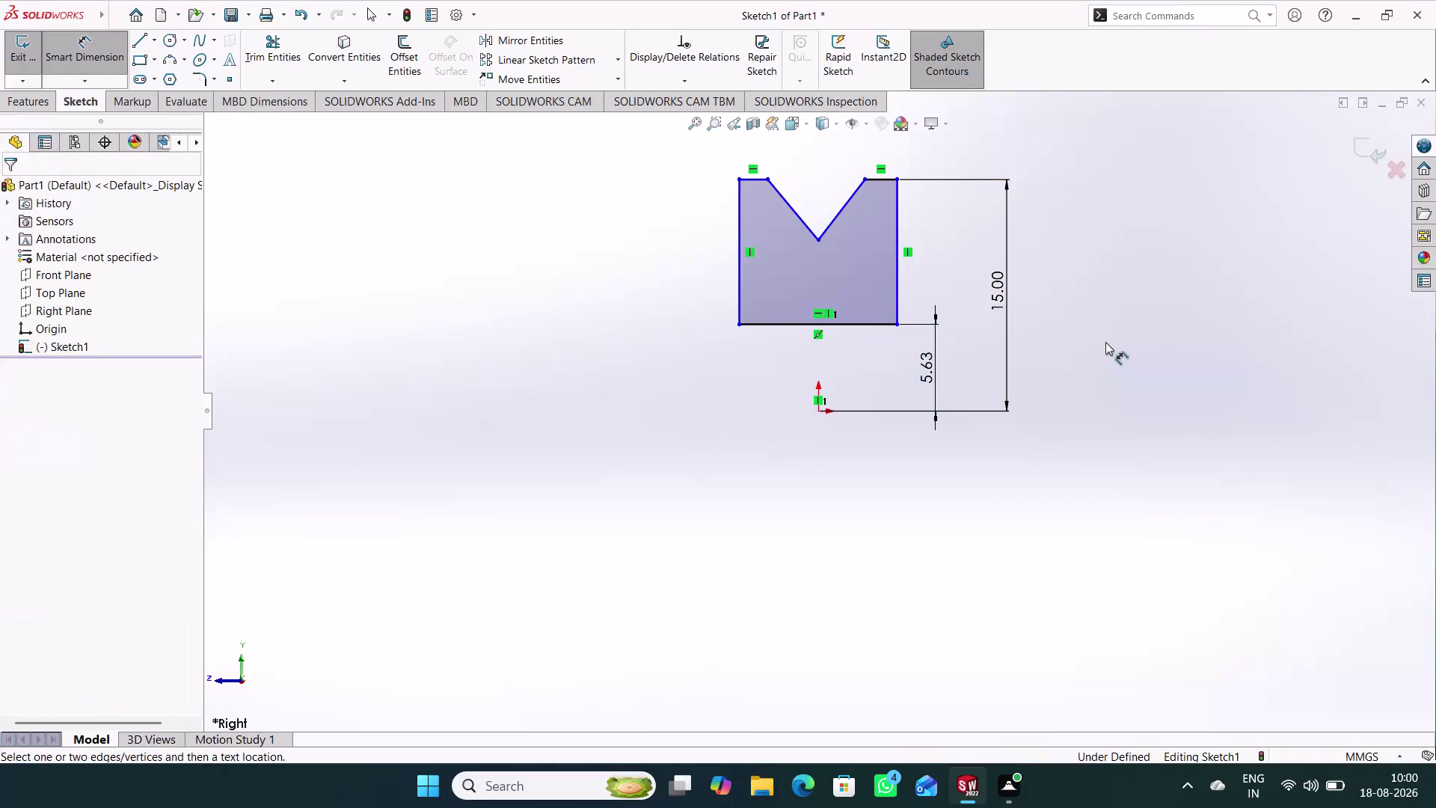
Undo the last two dimensioning changes on the profile.
key(ctrl+z)
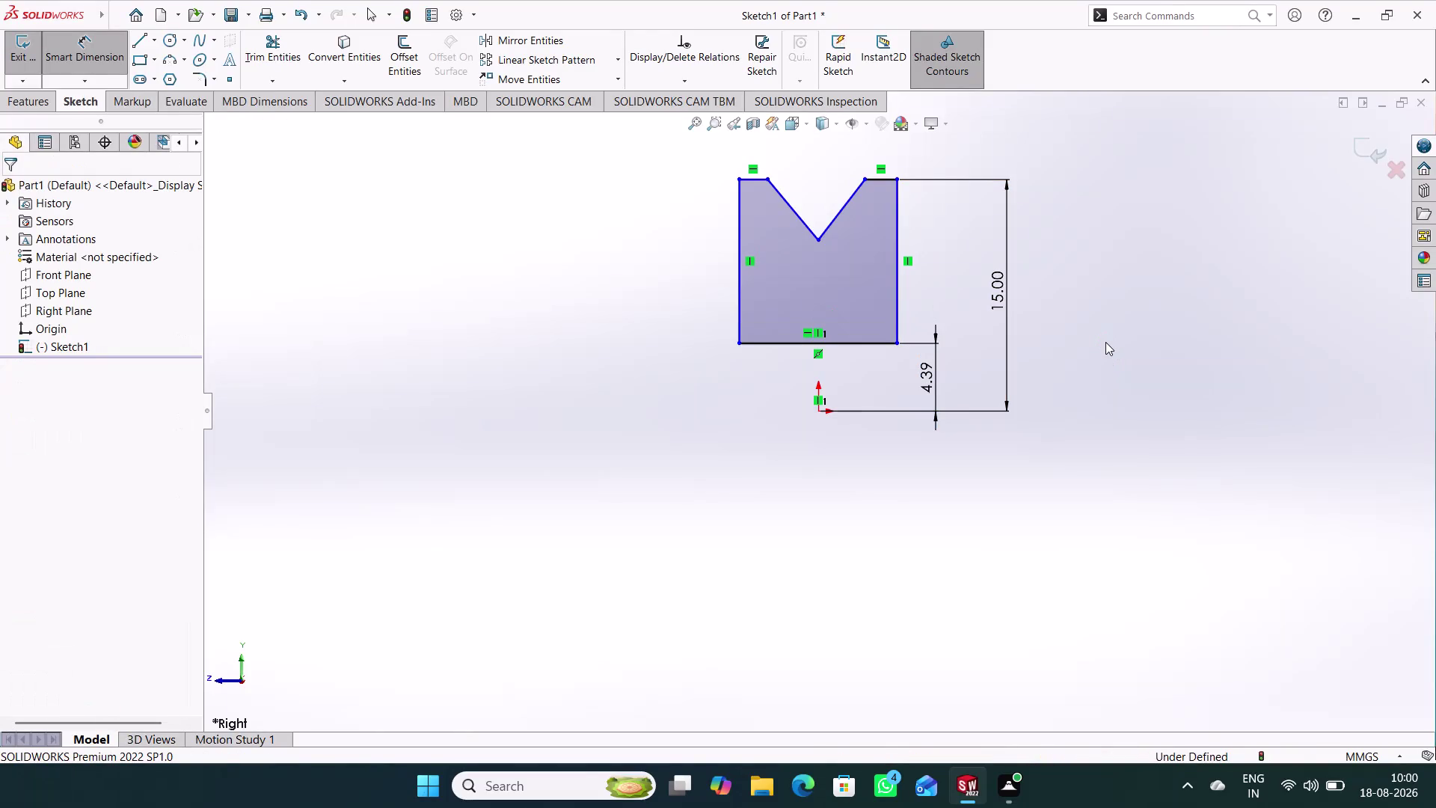
key(ctrl+z)
scroll(up, 3)
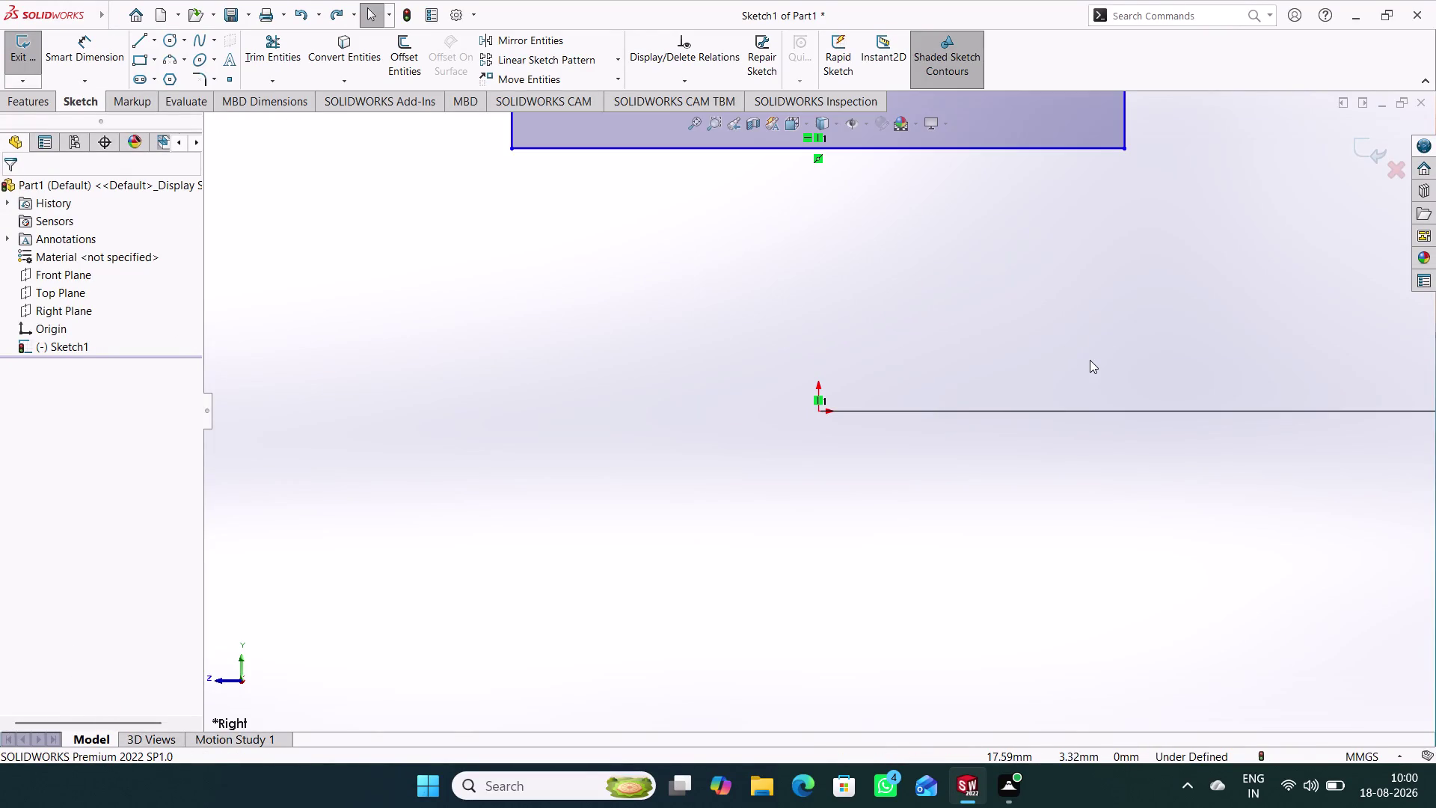
scroll(up, 3)
scroll(up, 3)
Dimension the profile's overall height from origin to top edge as 15 mm.
double_click(1103, 230)
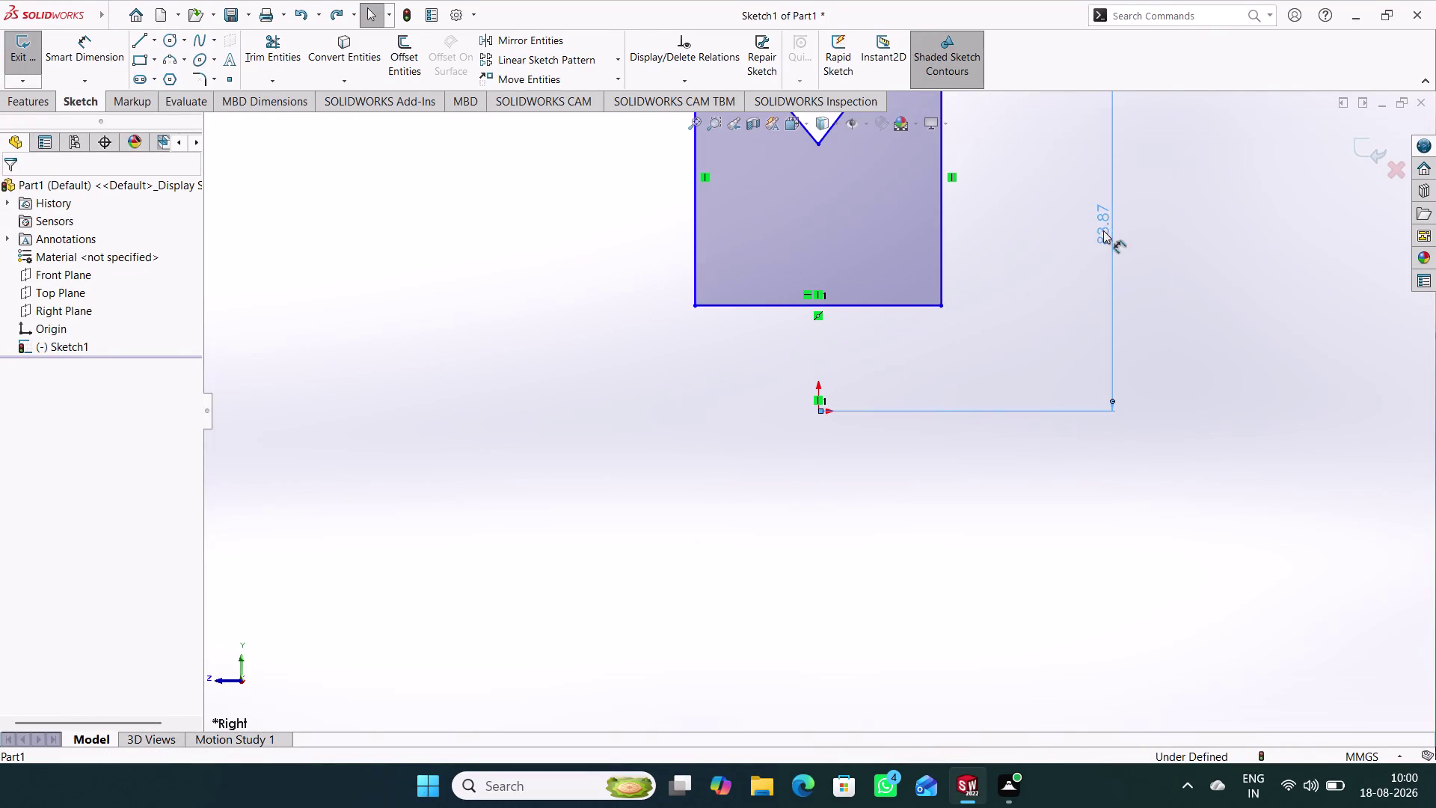
text(15)
key(Return)
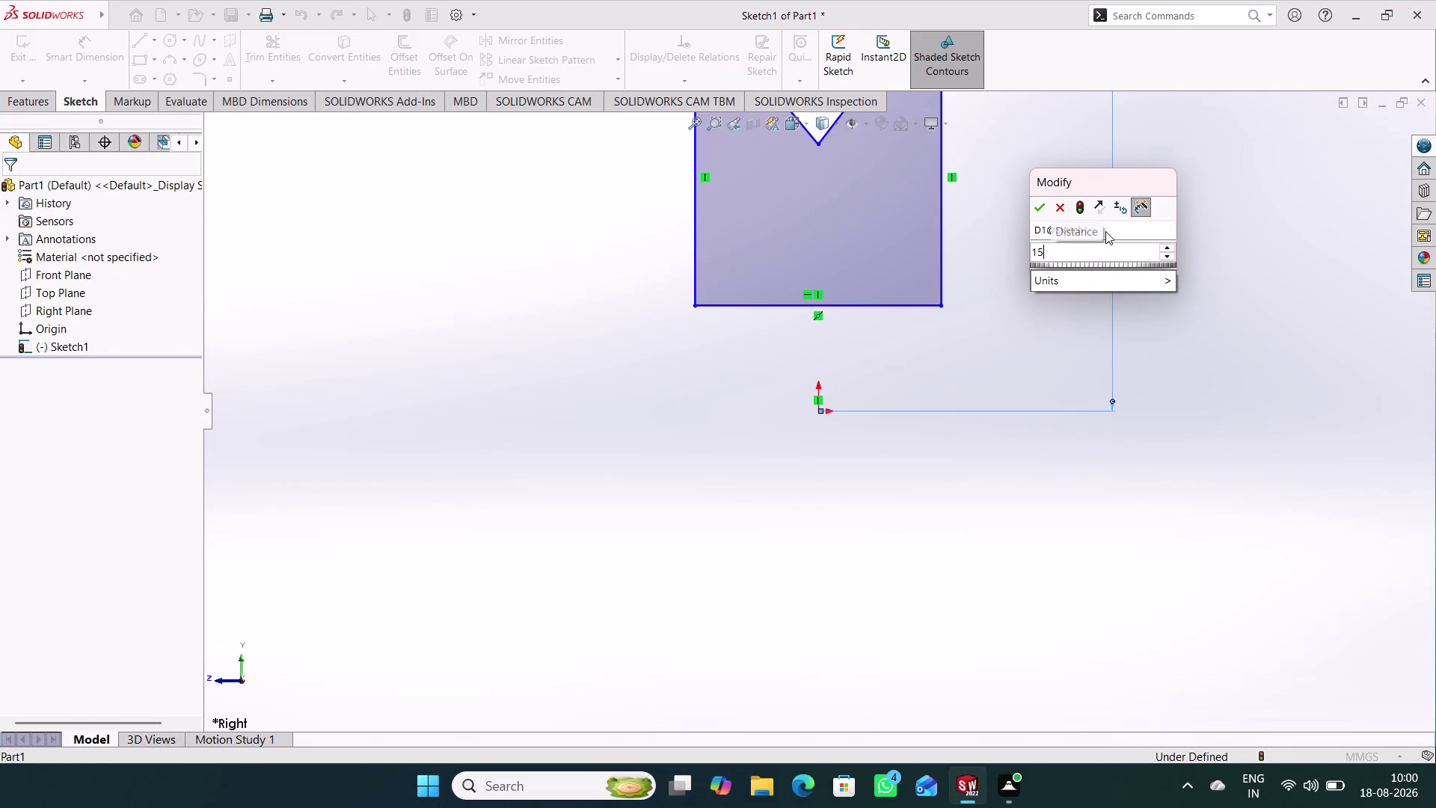
click(1132, 292)
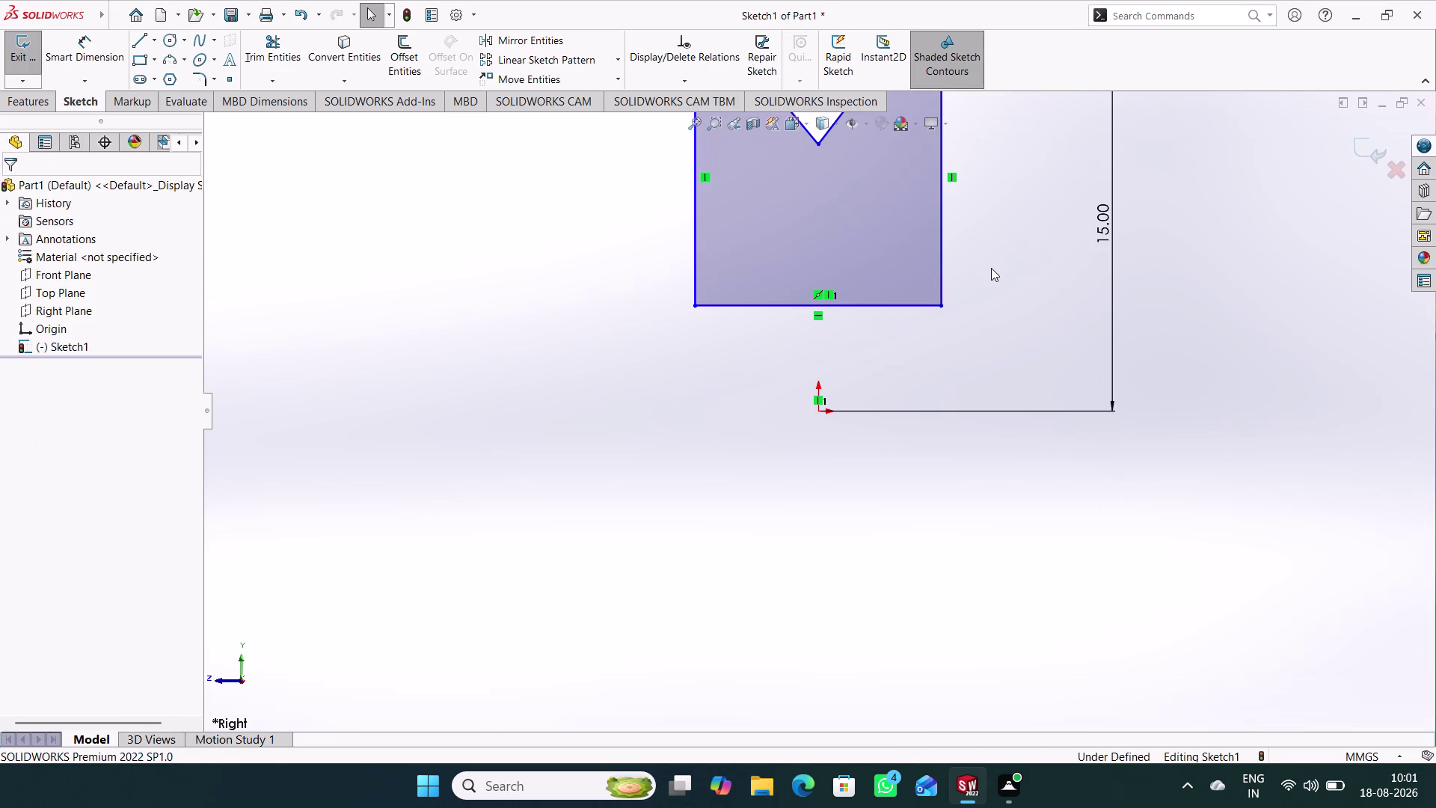
scroll(up, 3)
right_drag(1128, 403, 1127, 216)
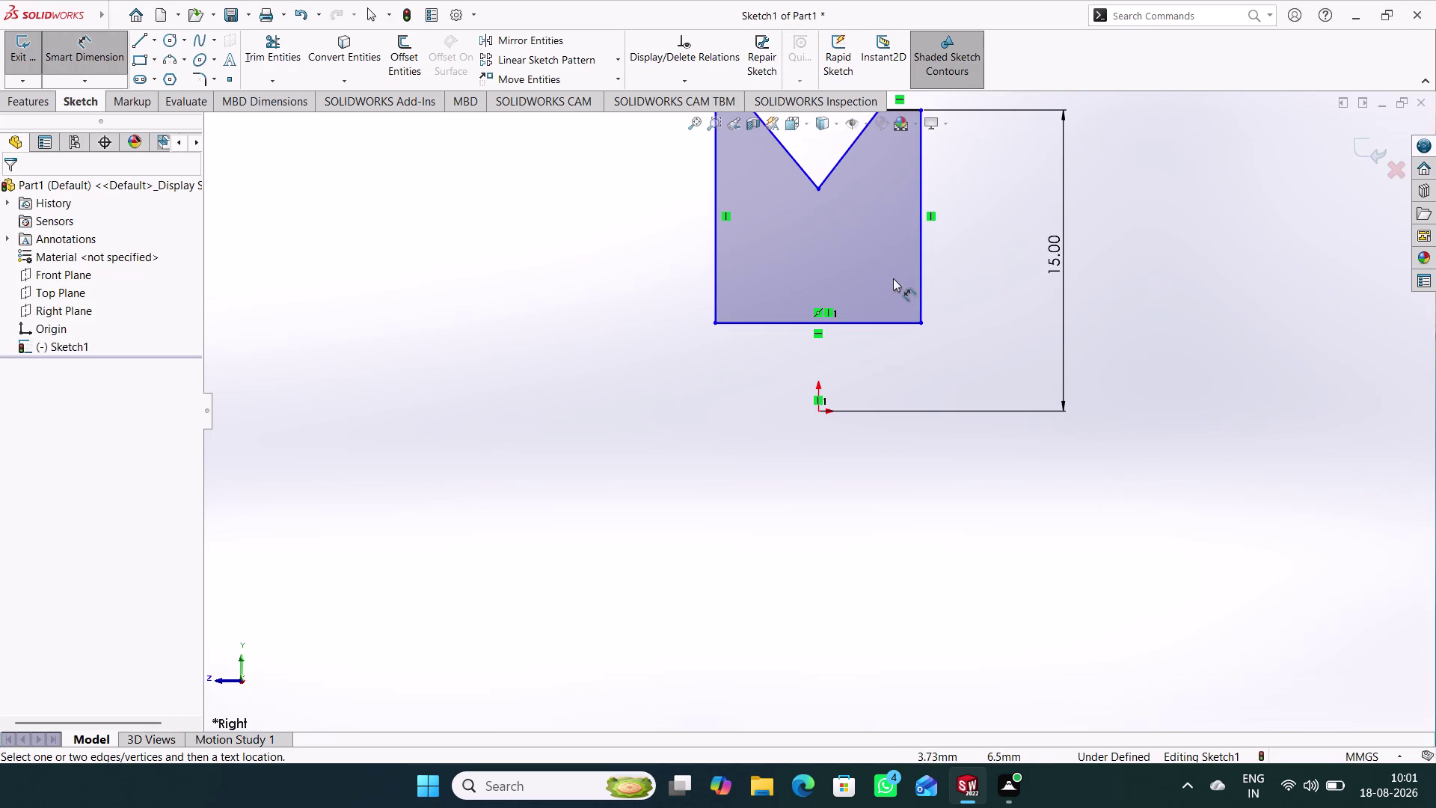
Dimension the right side edge as 11.25/2.
click(923, 263)
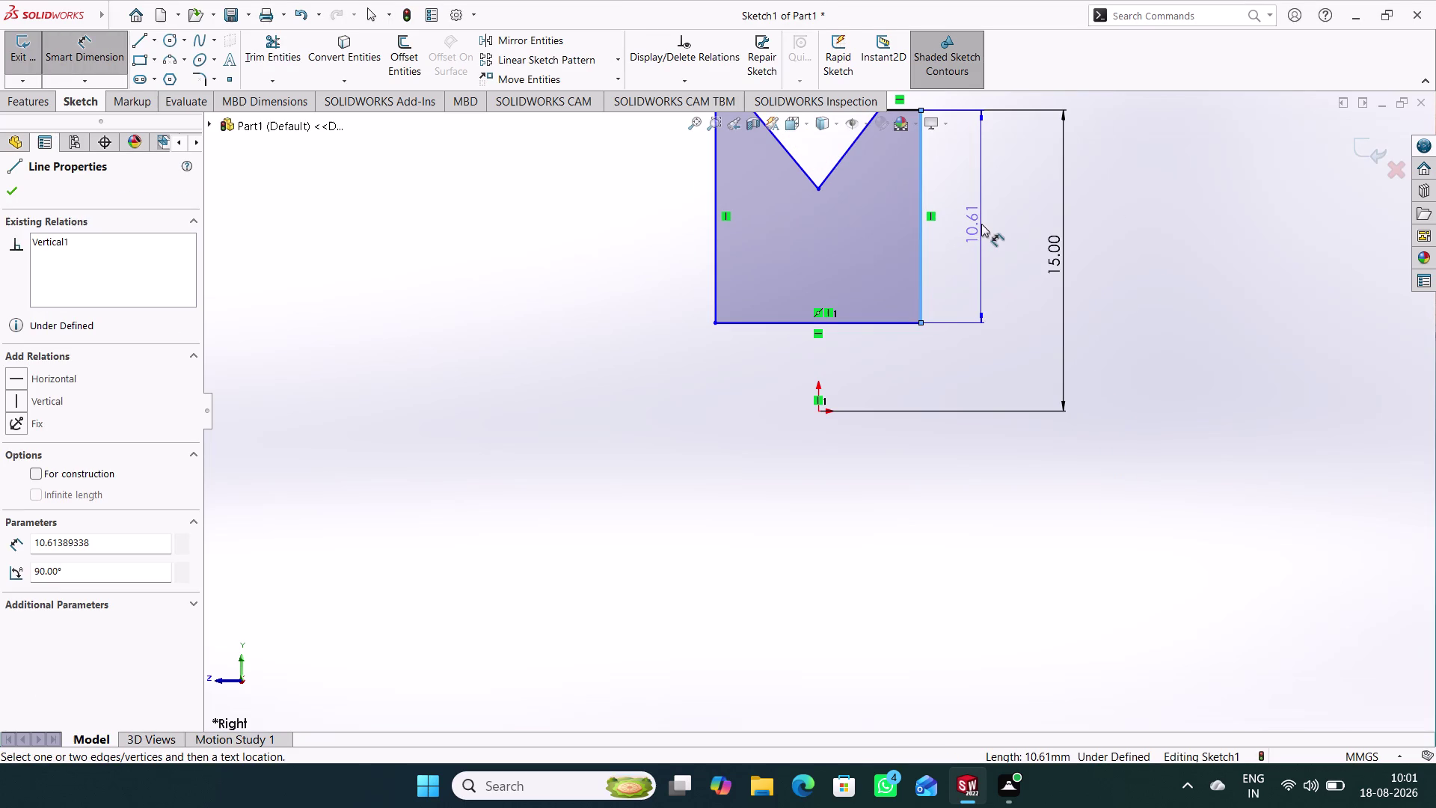
click(981, 223)
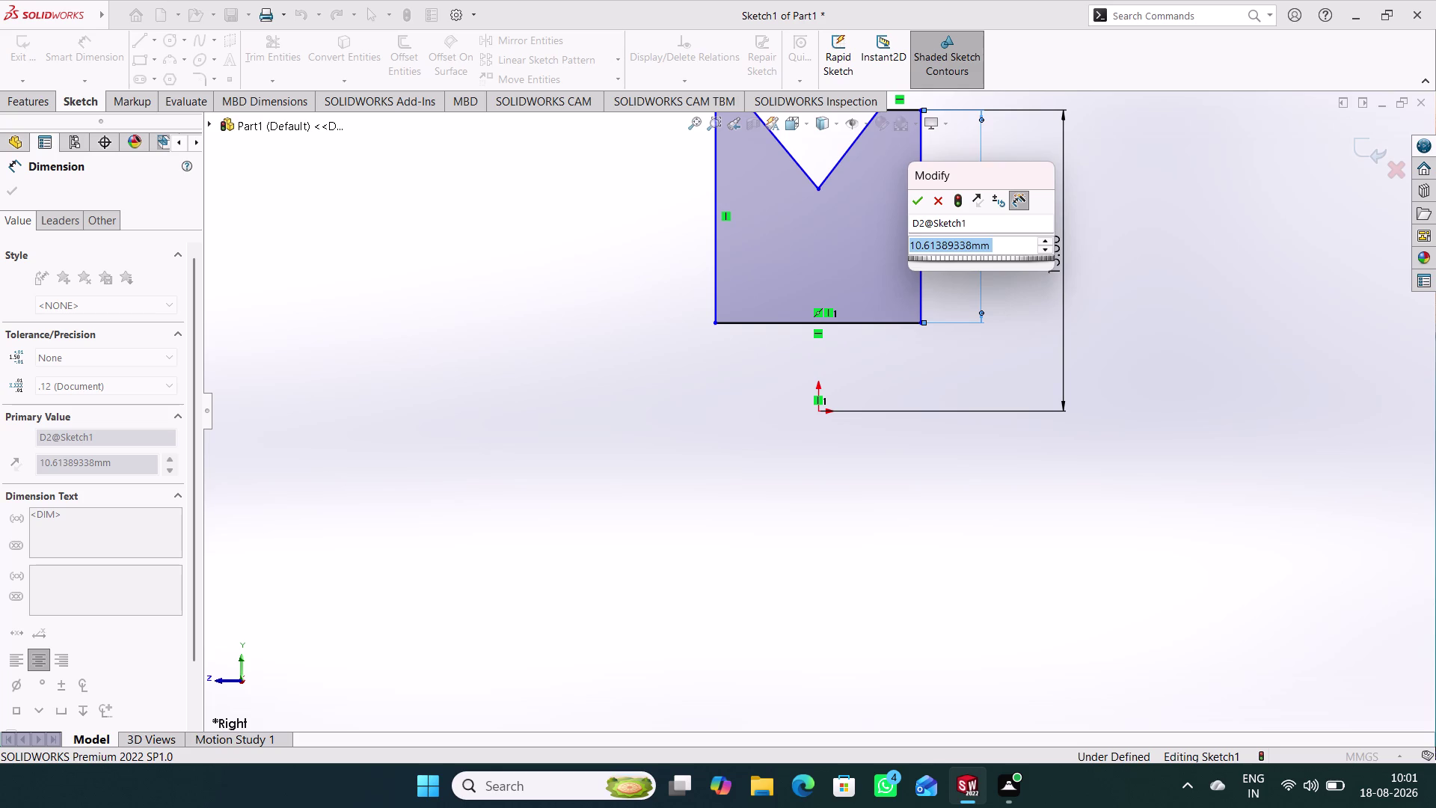
text(11.25)
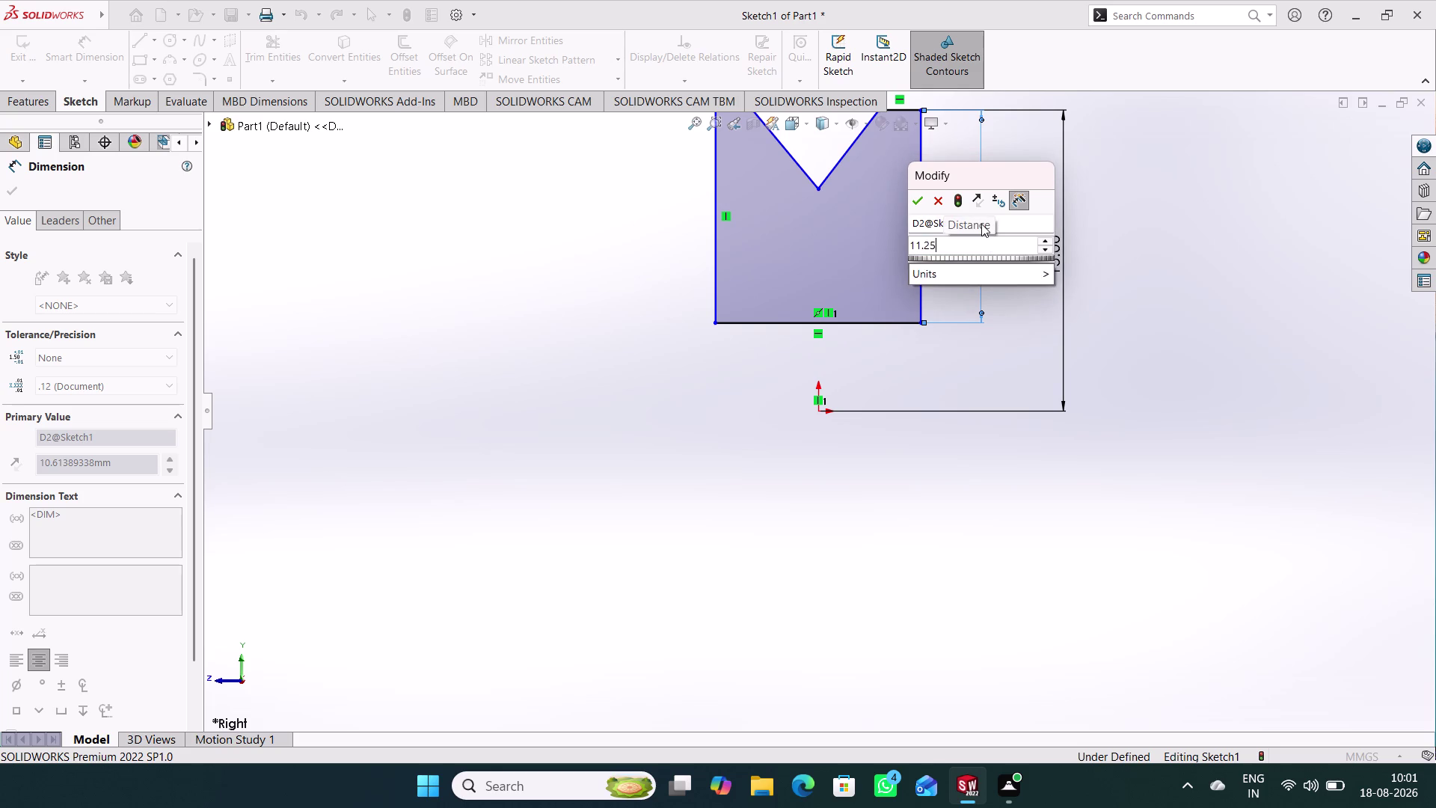
key(slash)
key(2)
key(Return)
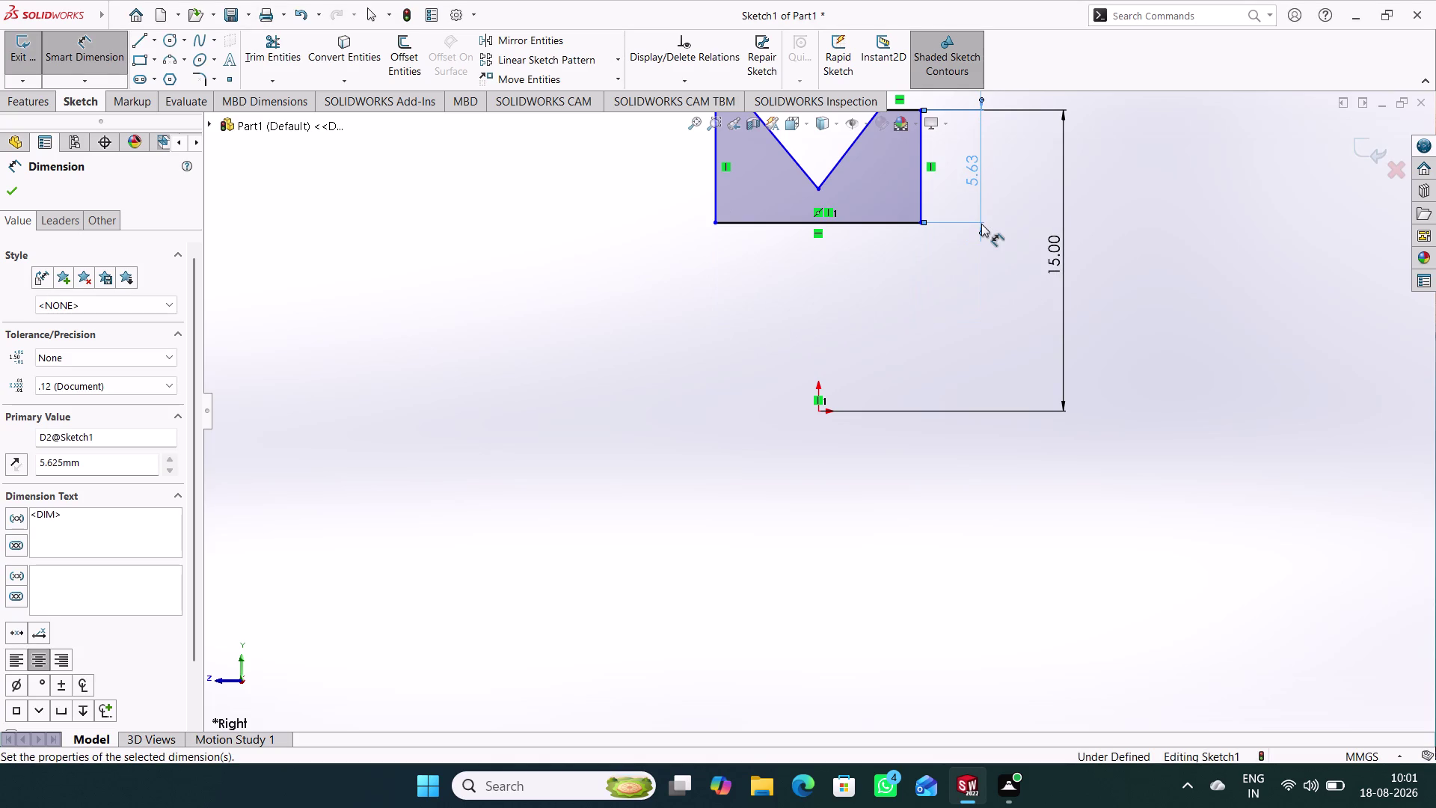
Change the side edge dimension to 15-5.625, giving 9.375 mm.
double_click(976, 176)
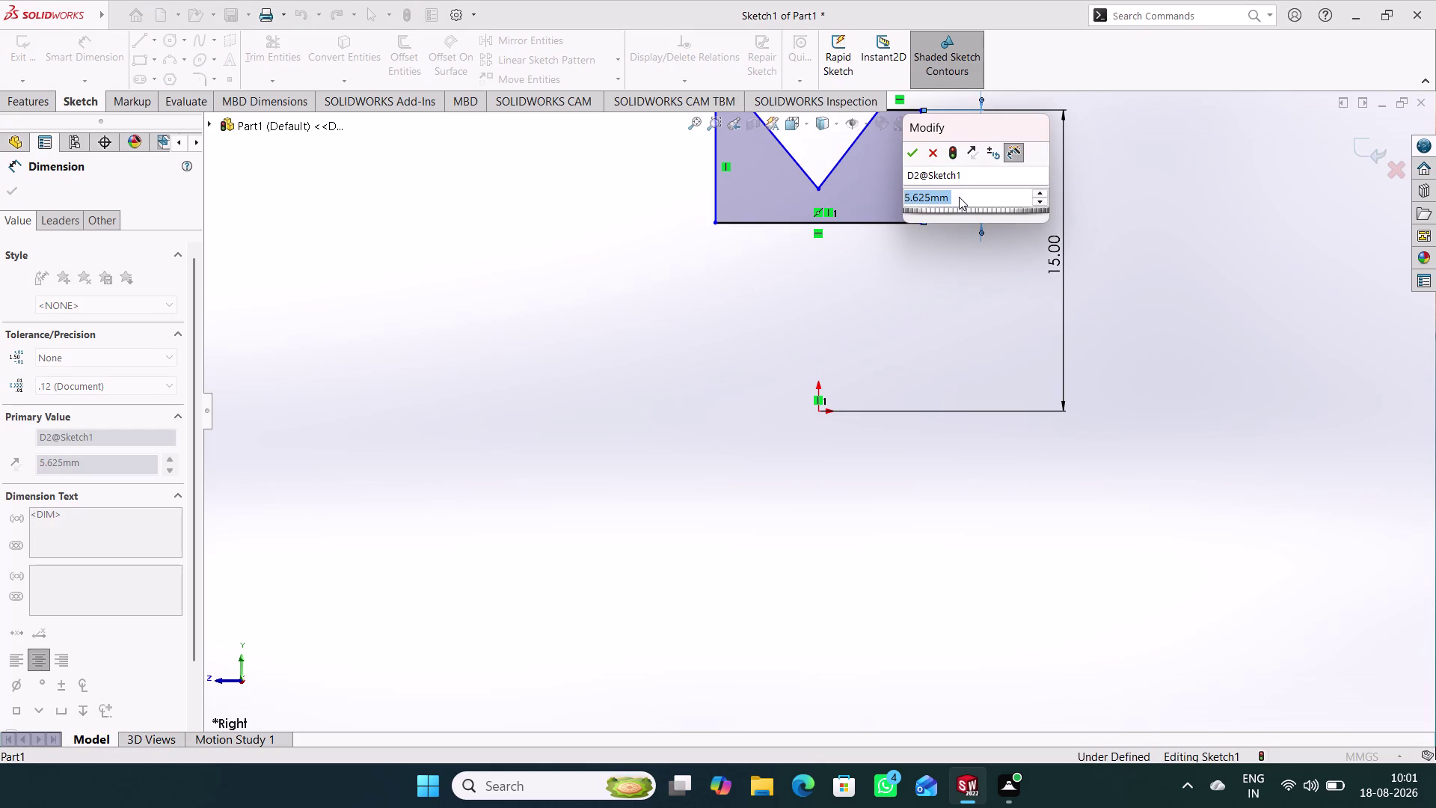
click(959, 197)
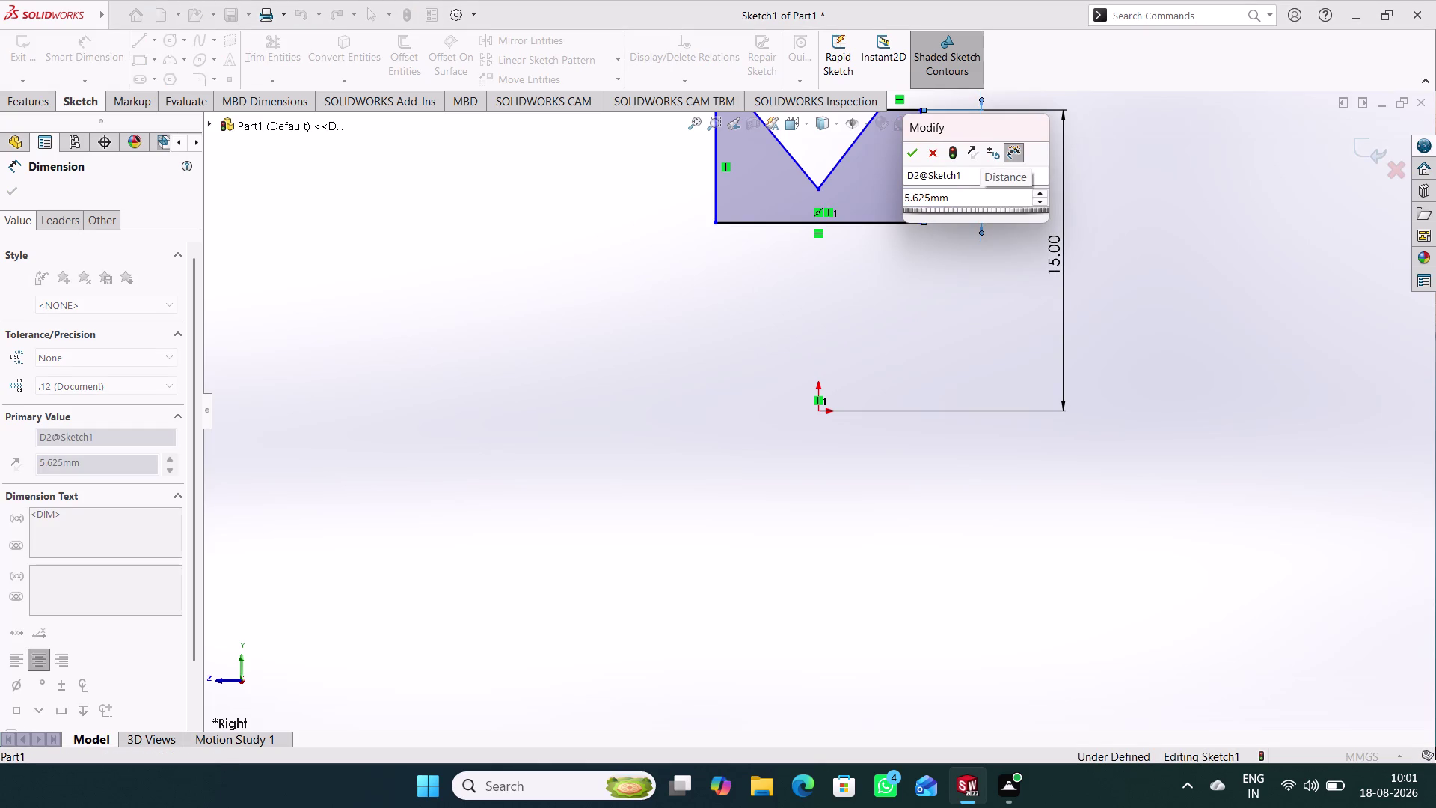
key(Left)
key(Left)
key(Left)
key(Left)
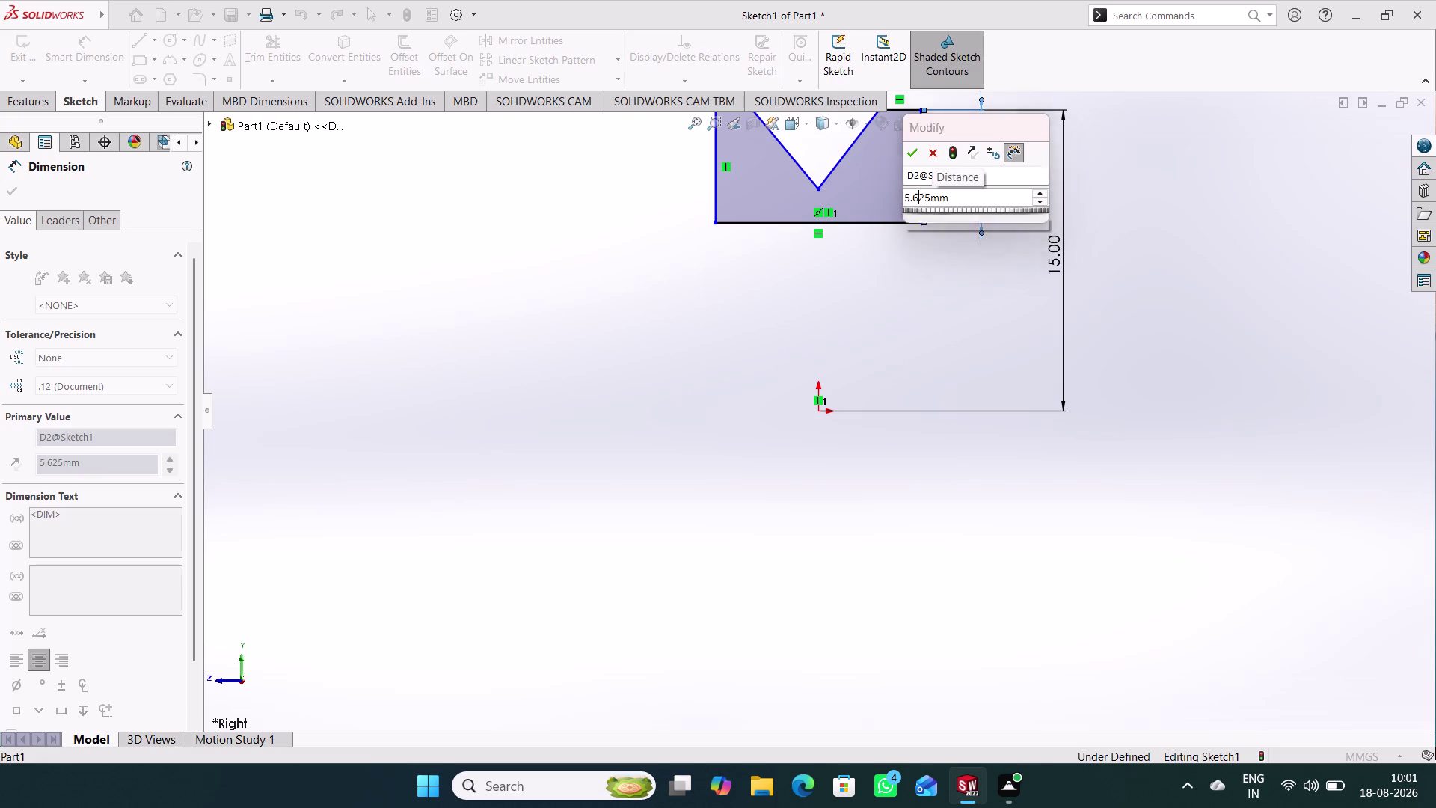
key(Left)
key(Left)
key(Left)
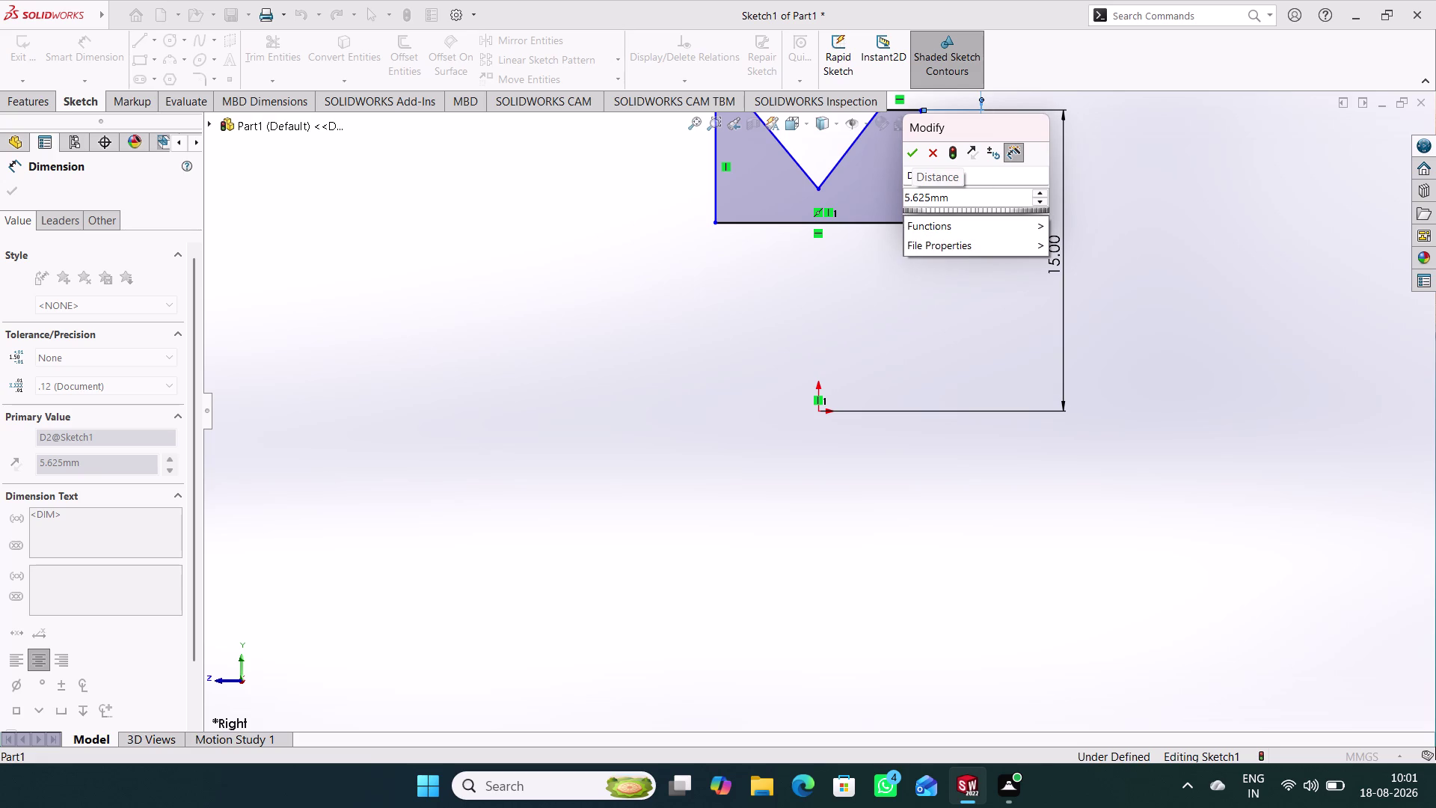
text(15)
key(minus)
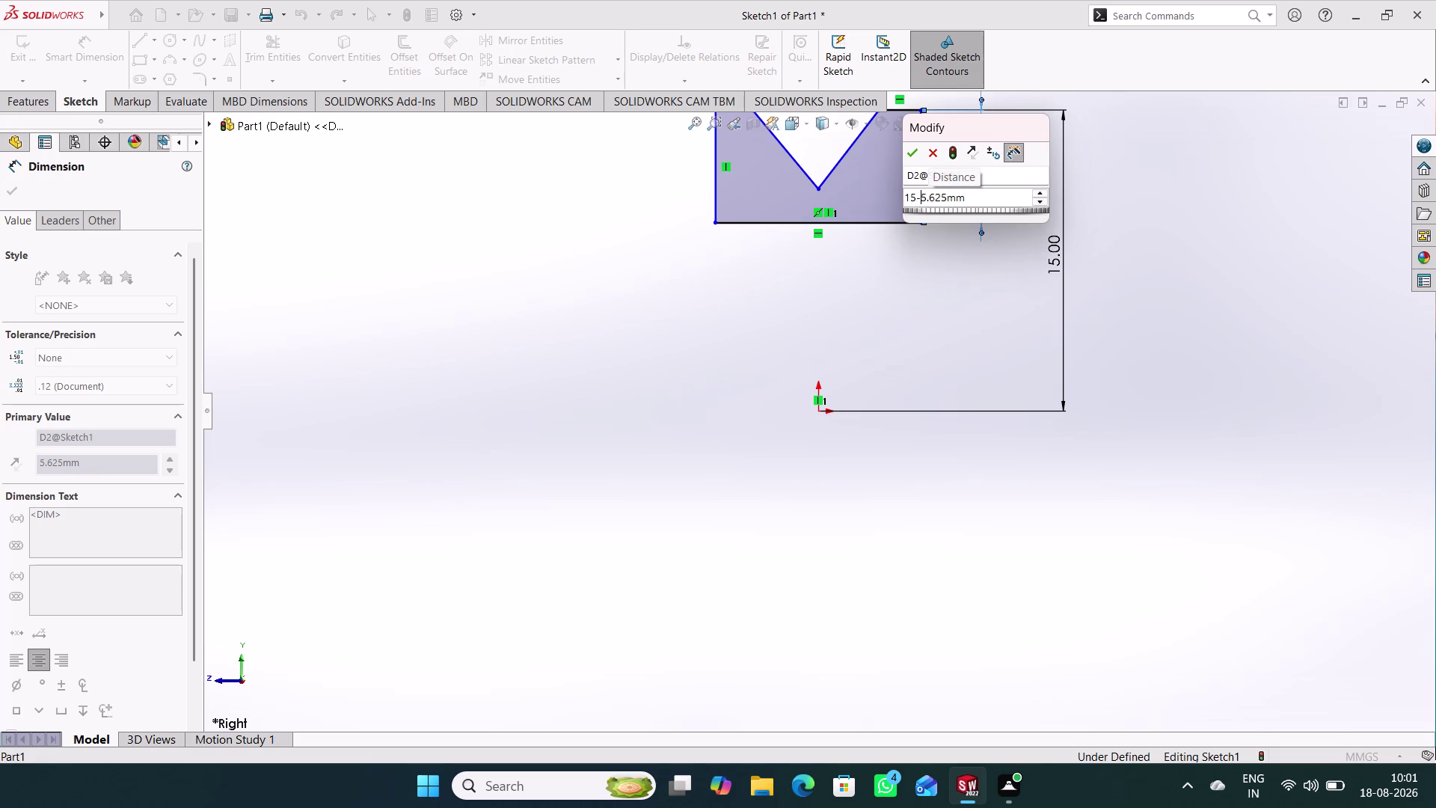
key(Return)
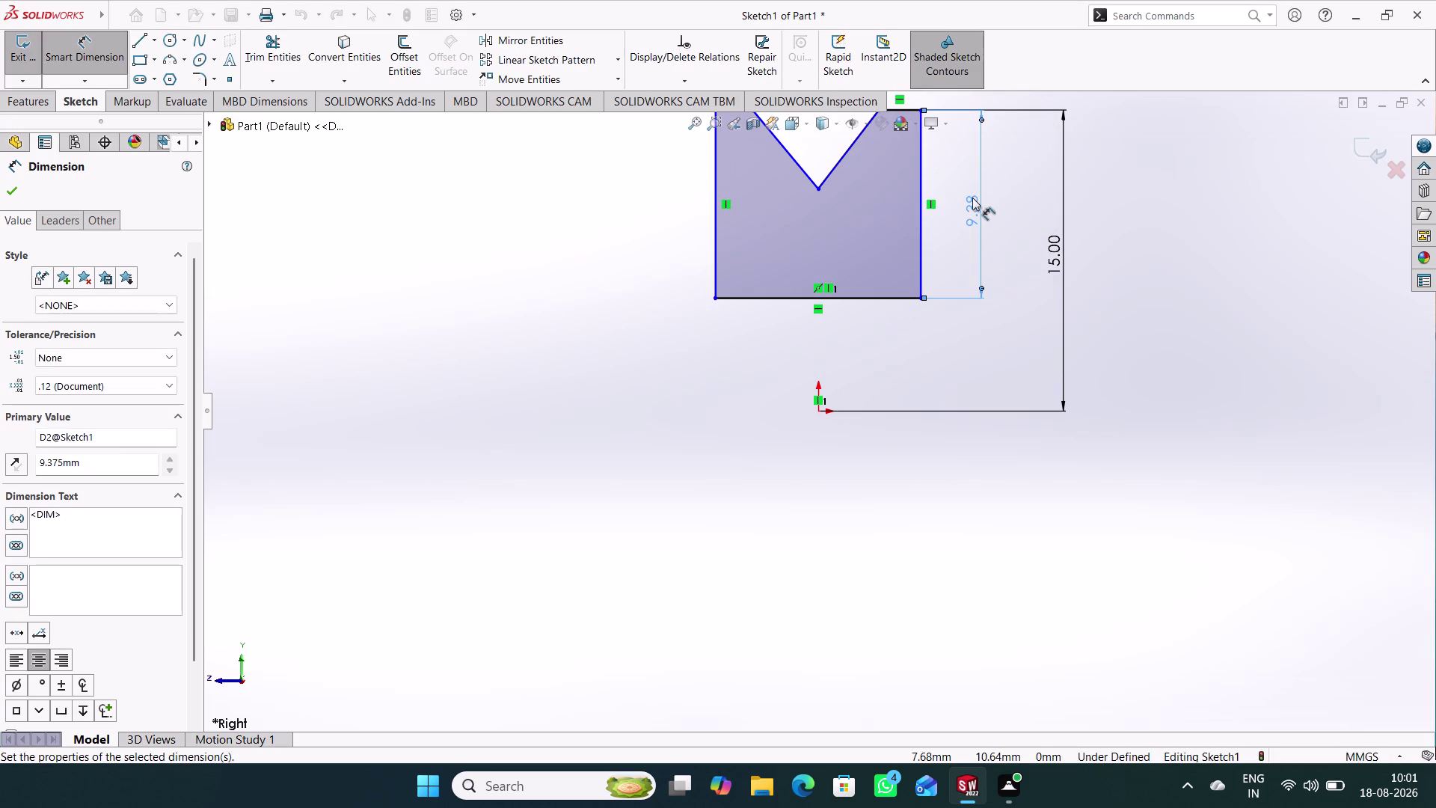
click(1166, 293)
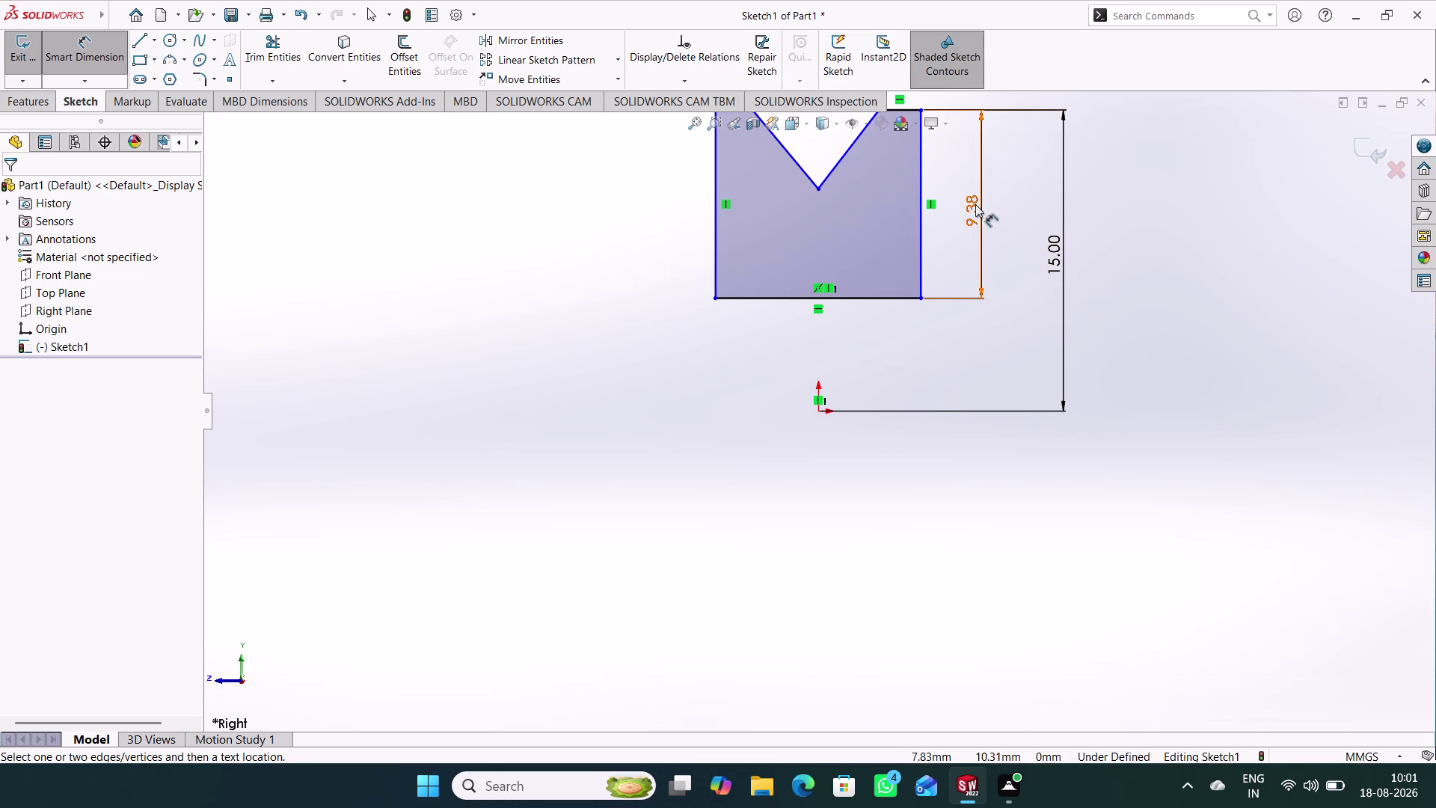
Undo the side length change and delete the side edge dimension.
key(ctrl+z)
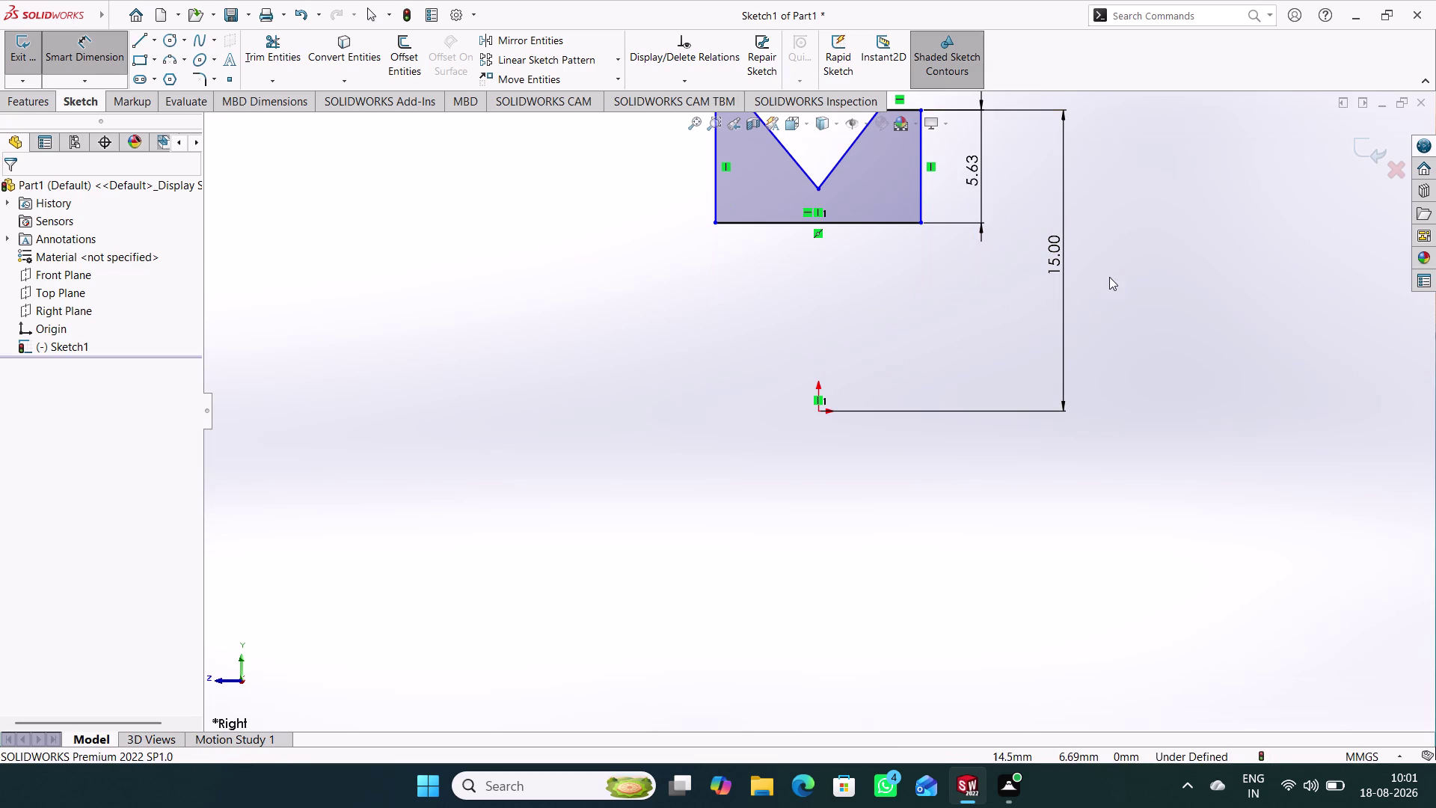
click(1129, 320)
right_click(980, 176)
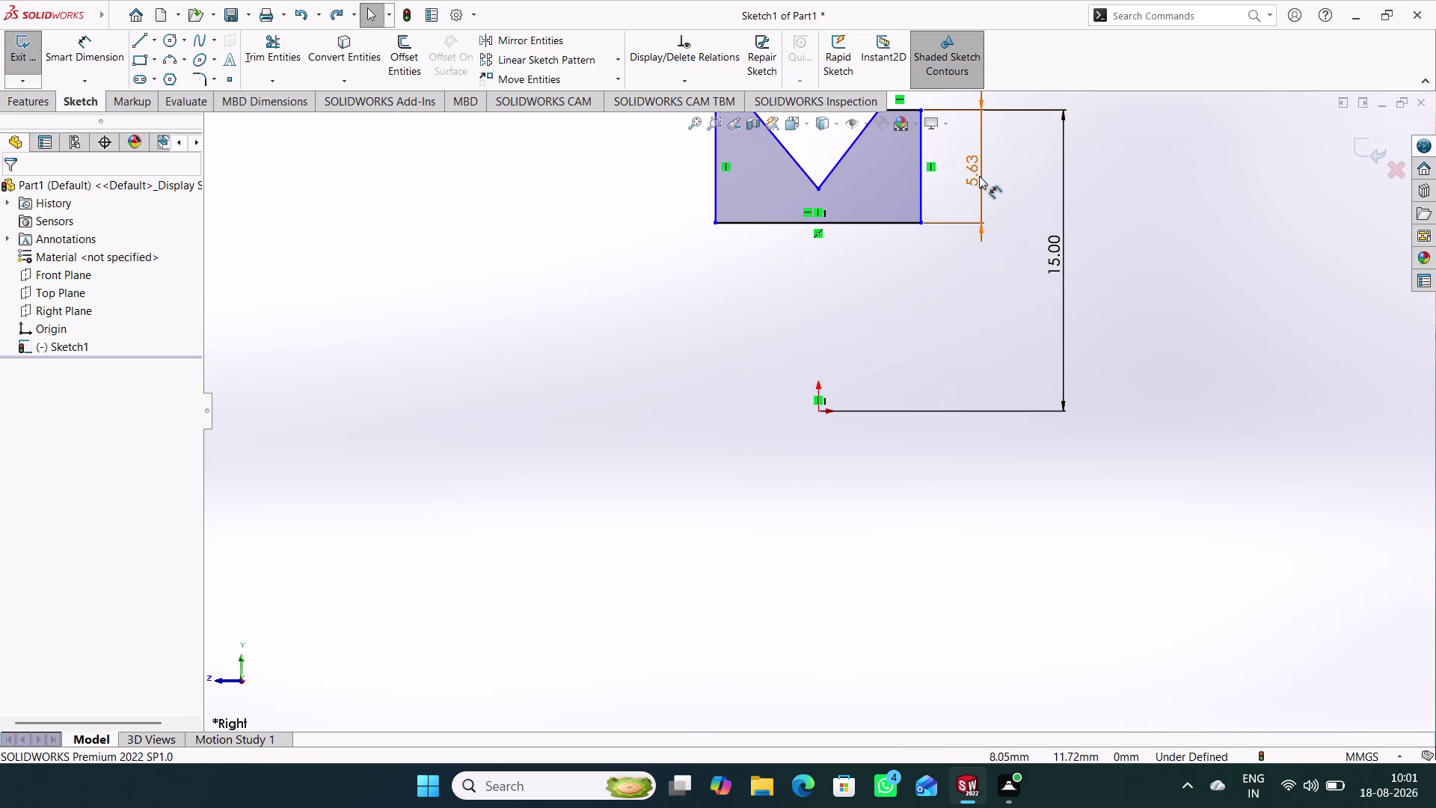
click(1045, 380)
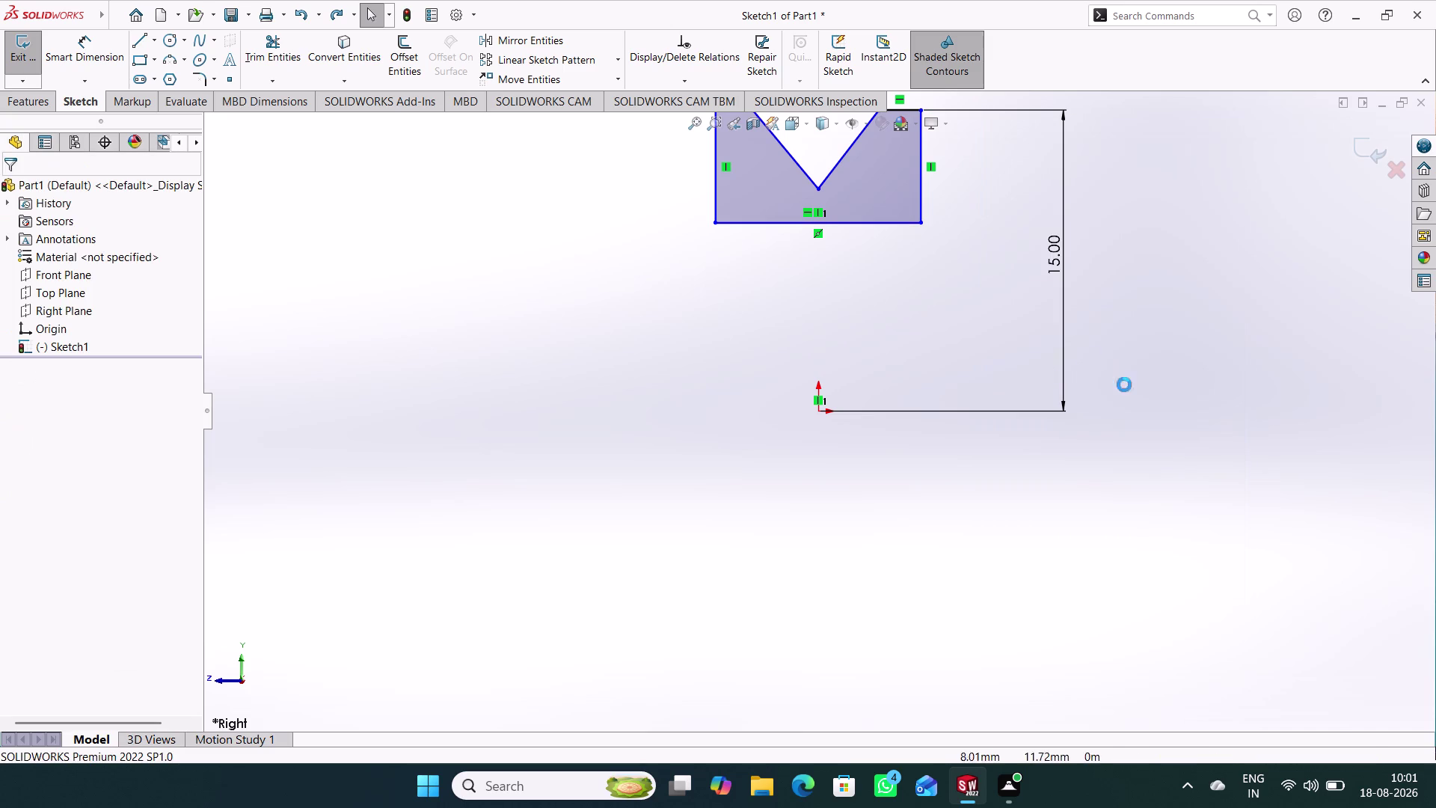
right_drag(1161, 512, 1118, 218)
Dimension the bottom-right vertex 5.63 mm above the origin.
click(821, 412)
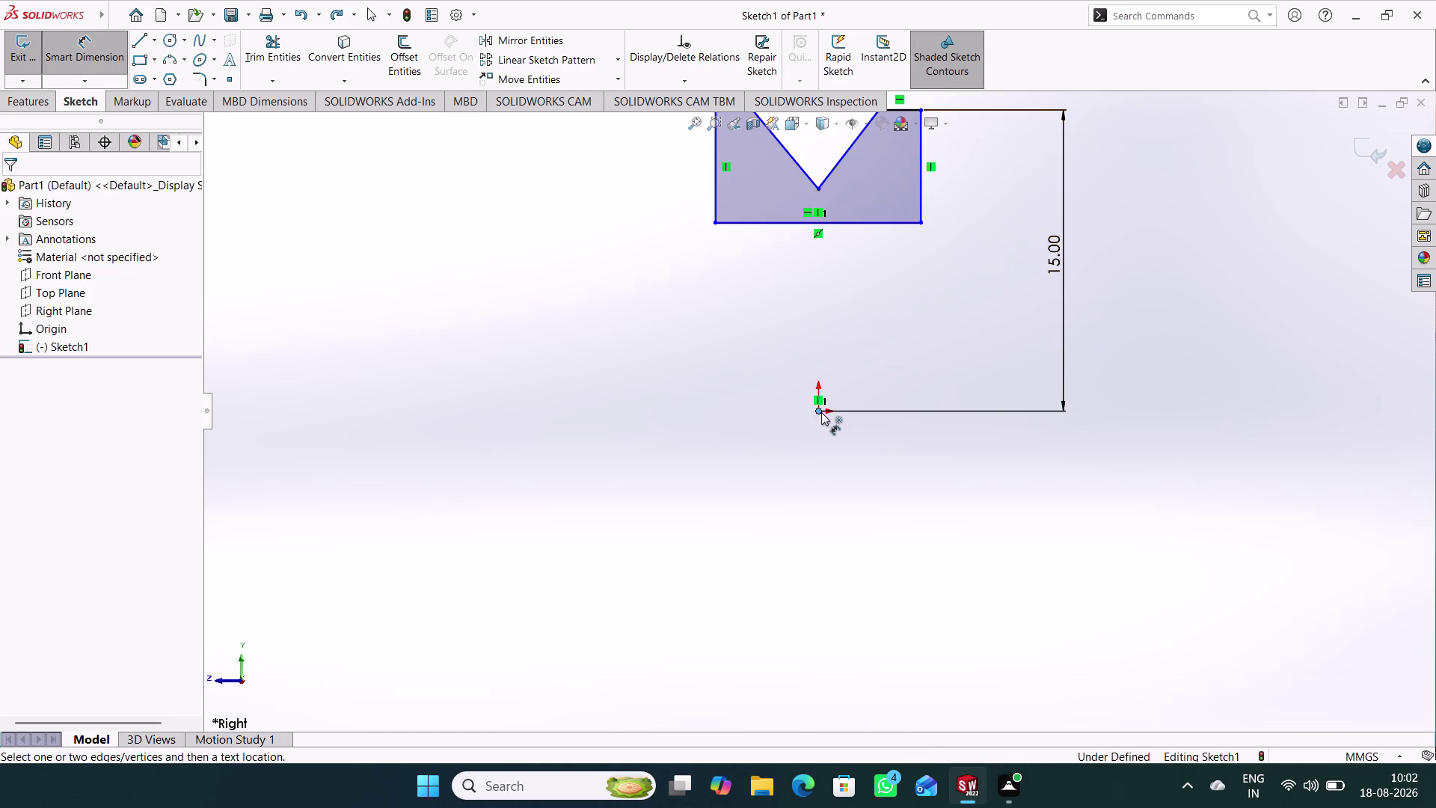
click(924, 225)
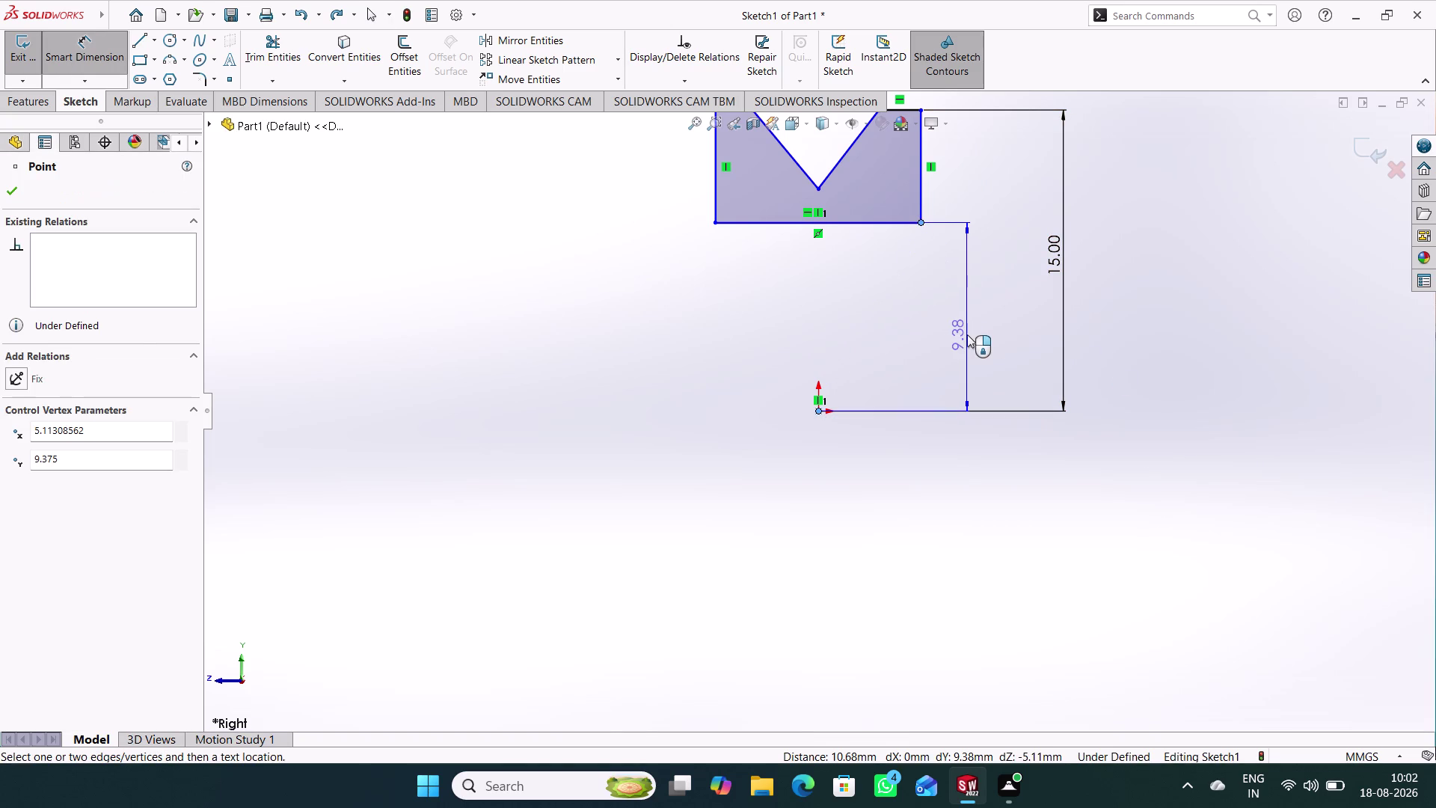
click(967, 334)
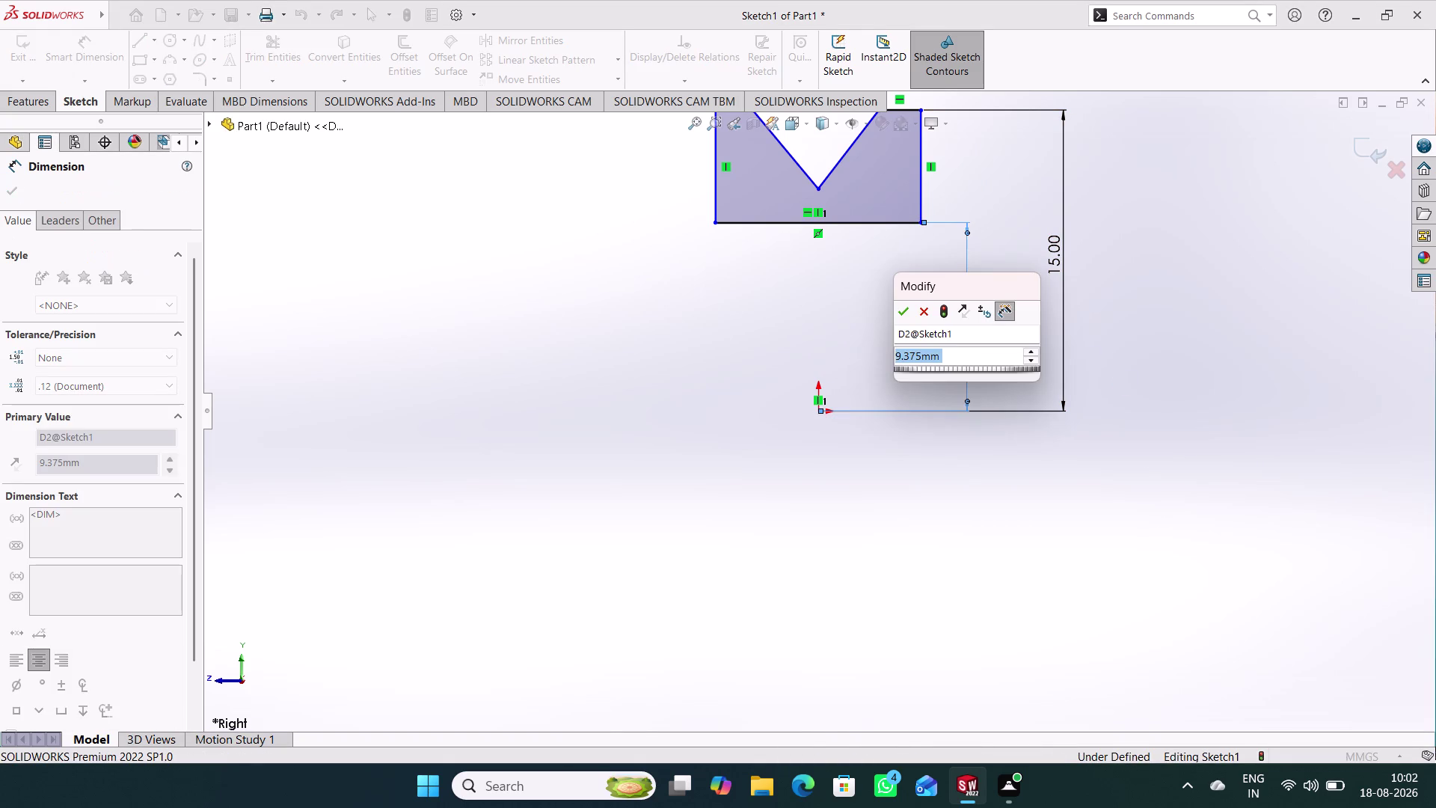
text(5)
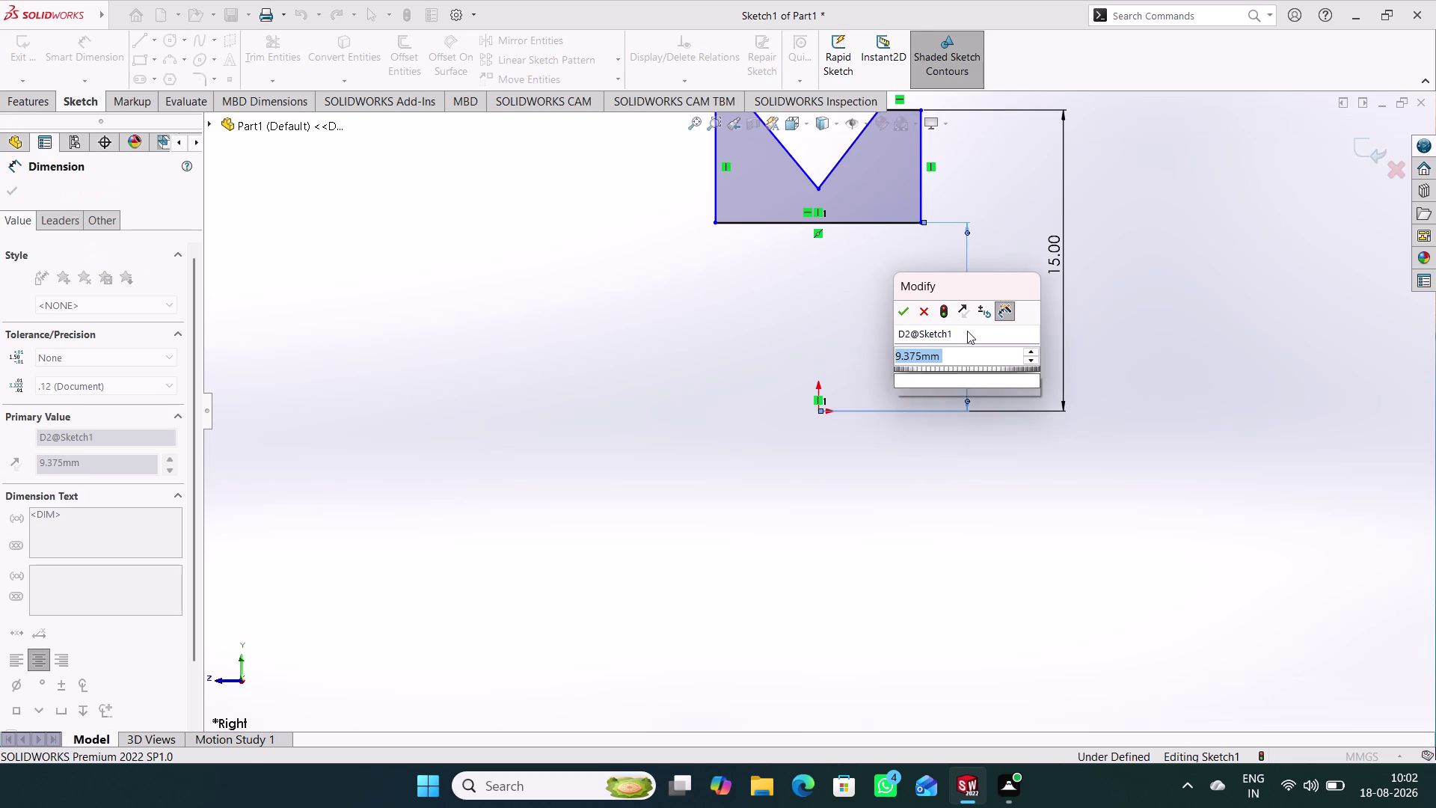
text(.63)
key(Return)
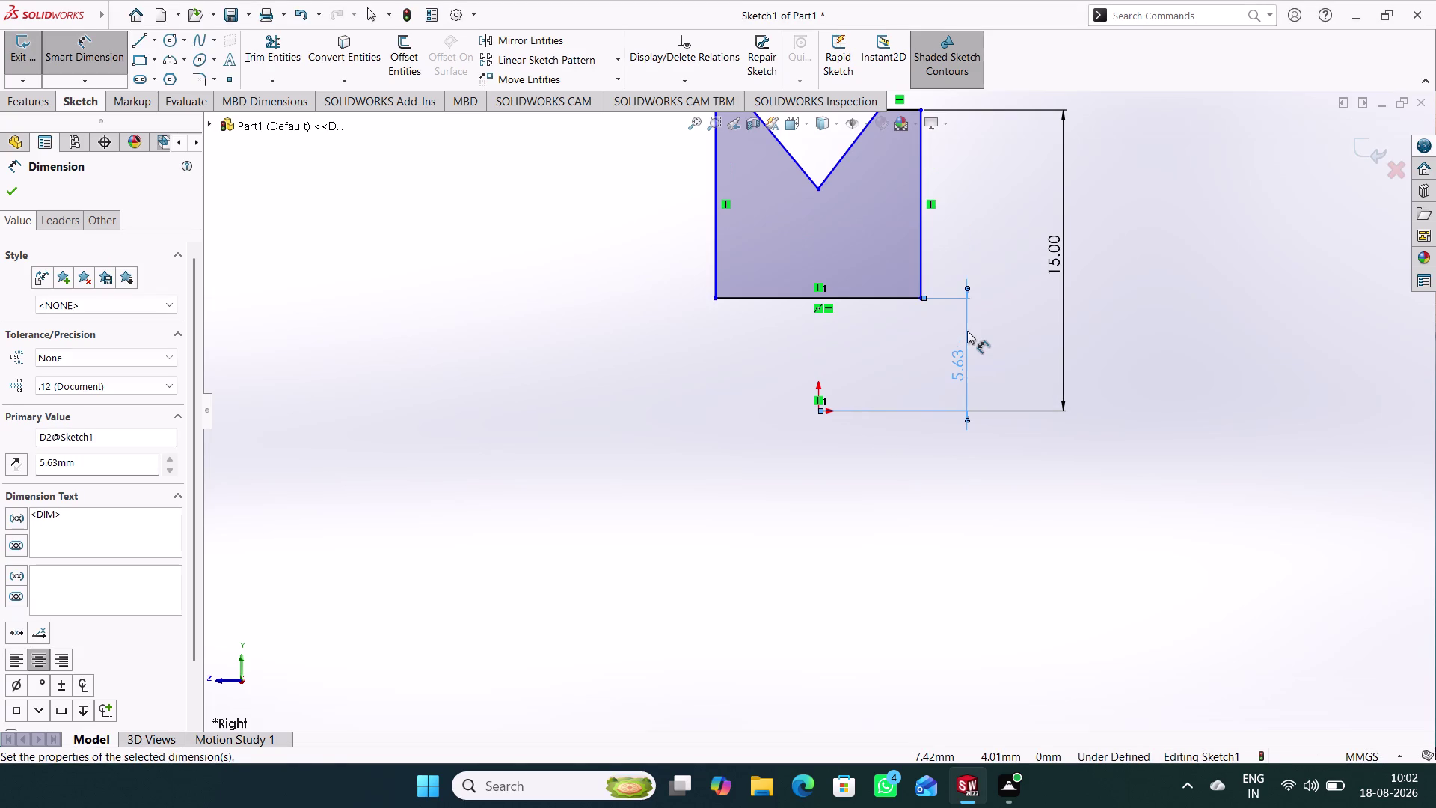